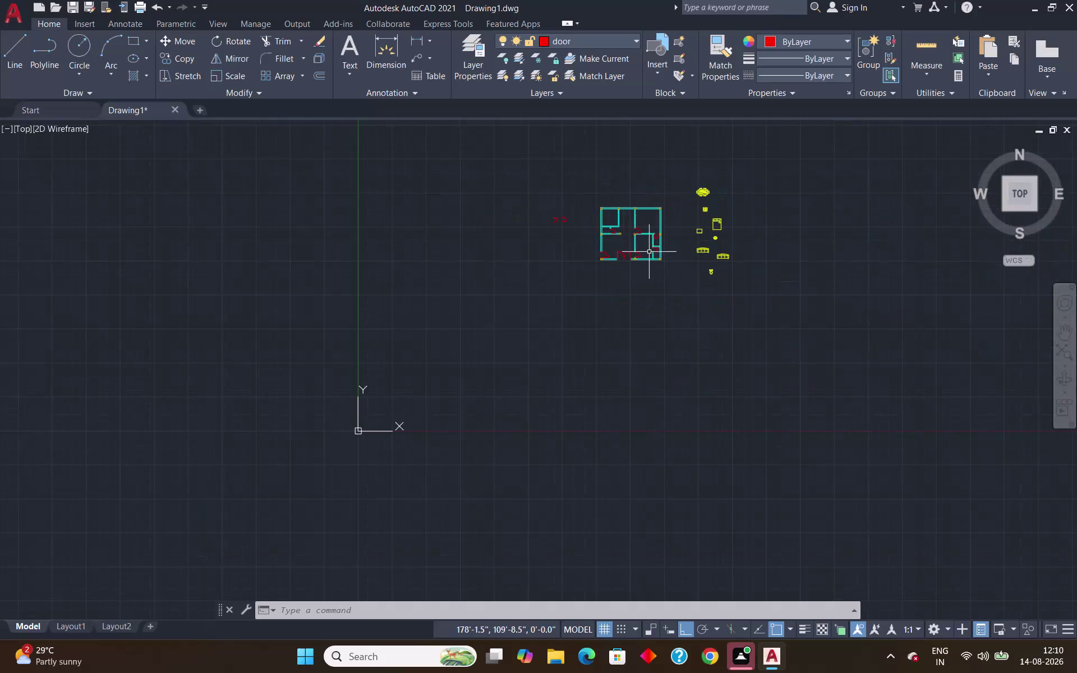
Make 'win' the current layer from the Layer dropdown.
scroll(up, 3)
scroll(up, 3)
scroll(up, 3)
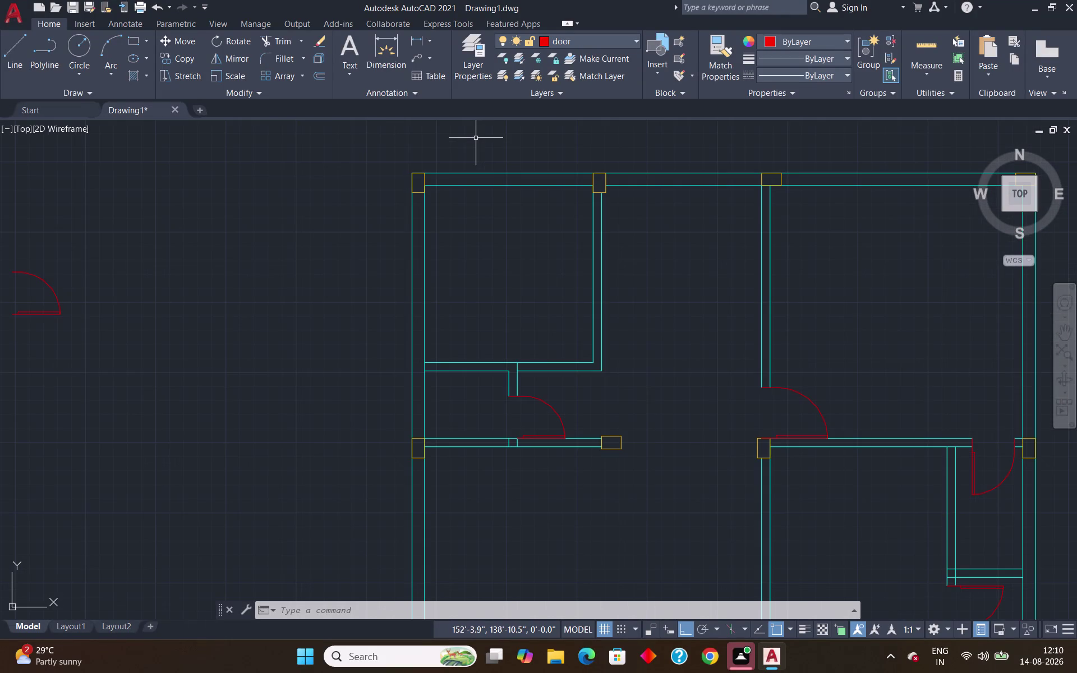
click(631, 41)
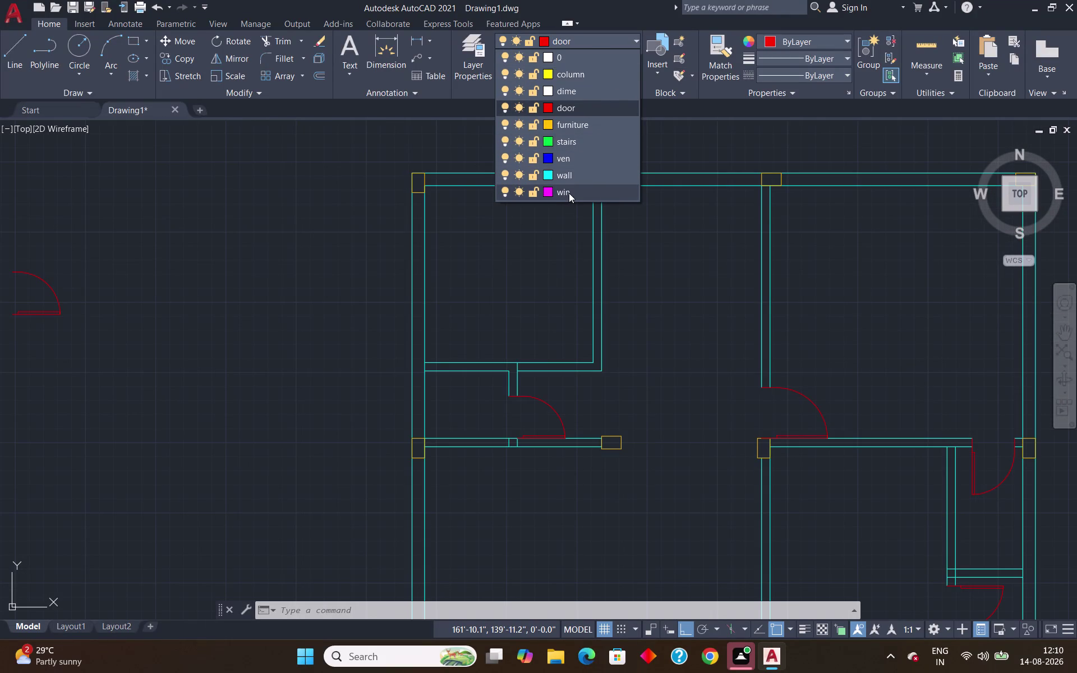
click(568, 192)
scroll(down, 3)
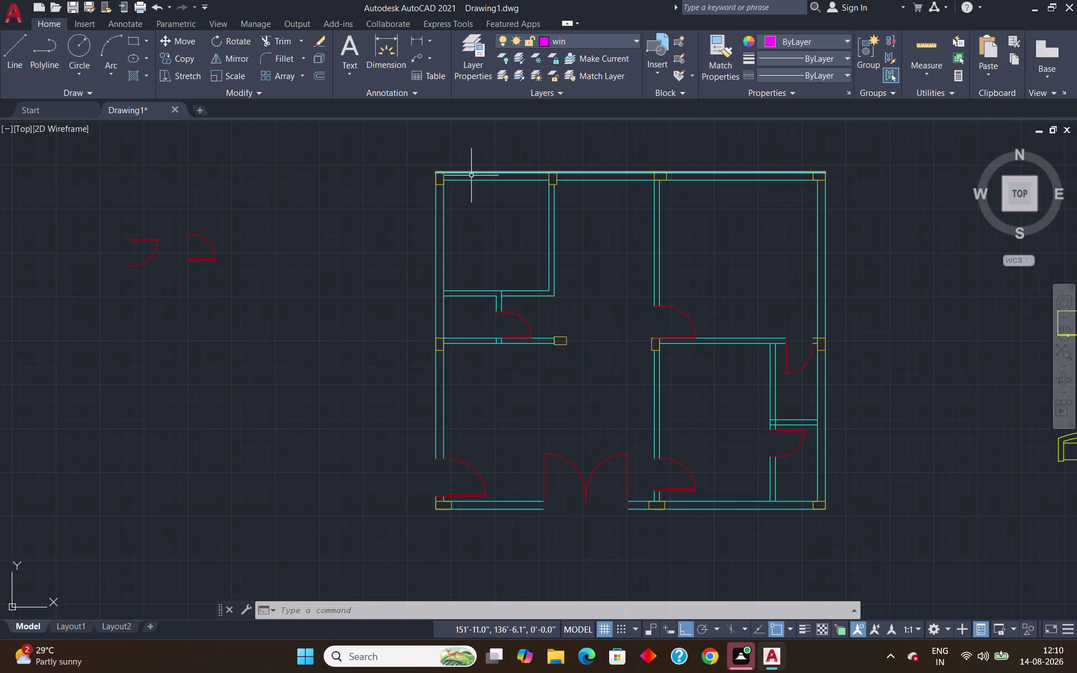
Start a LINE at the top-left room's top wall using the TK tracking option.
scroll(up, 3)
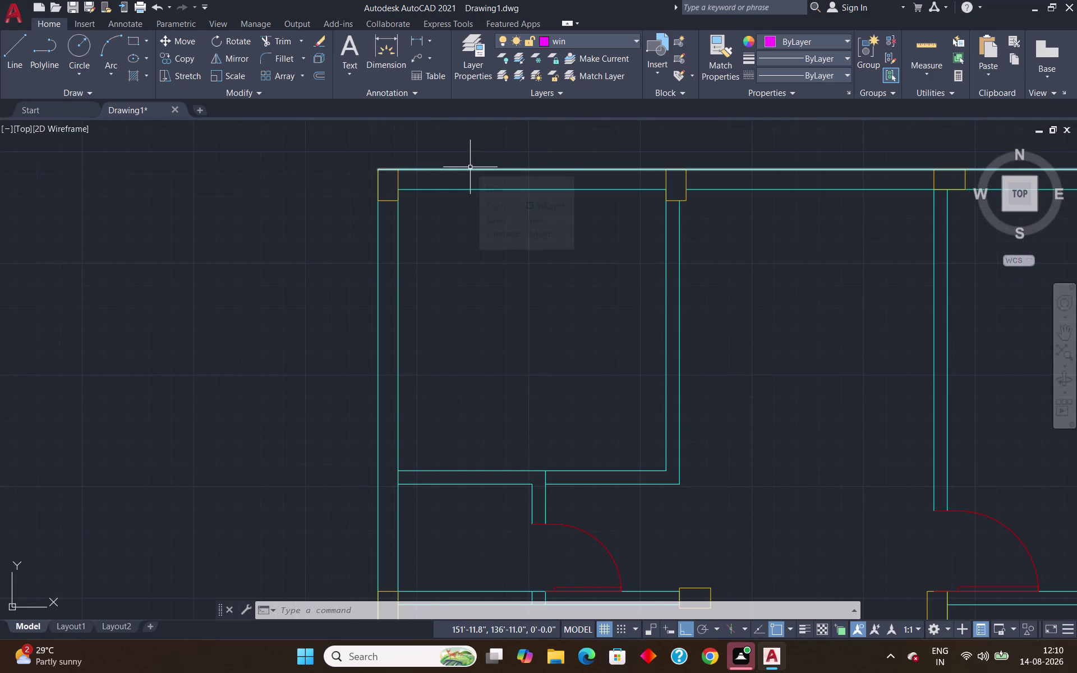
scroll(down, 3)
scroll(down, 3)
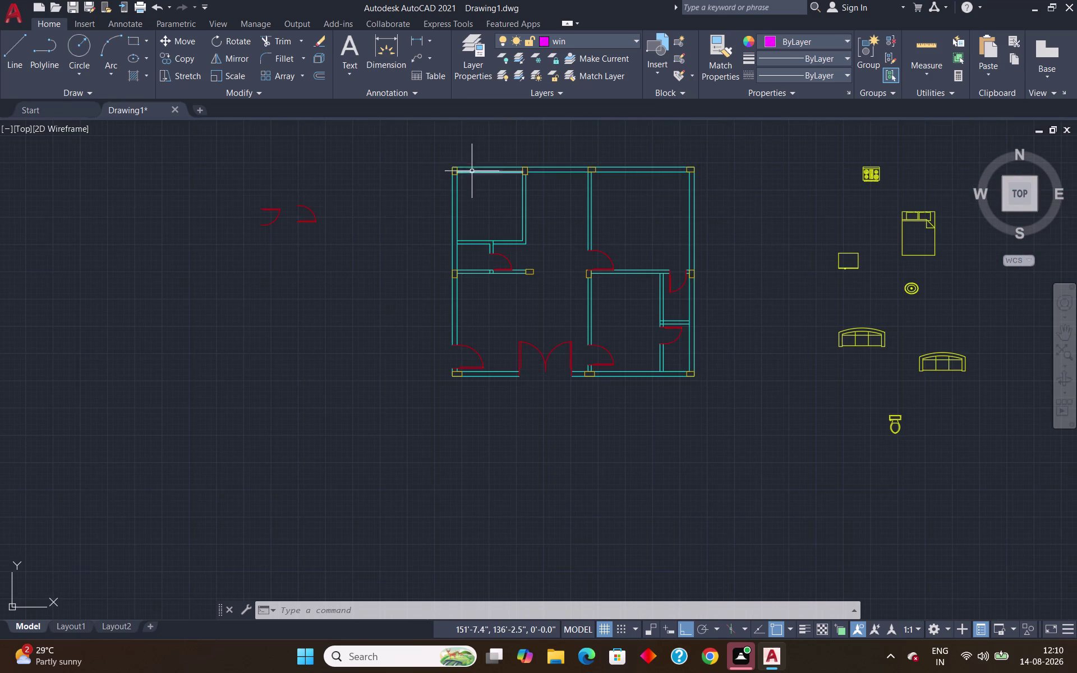
scroll(up, 3)
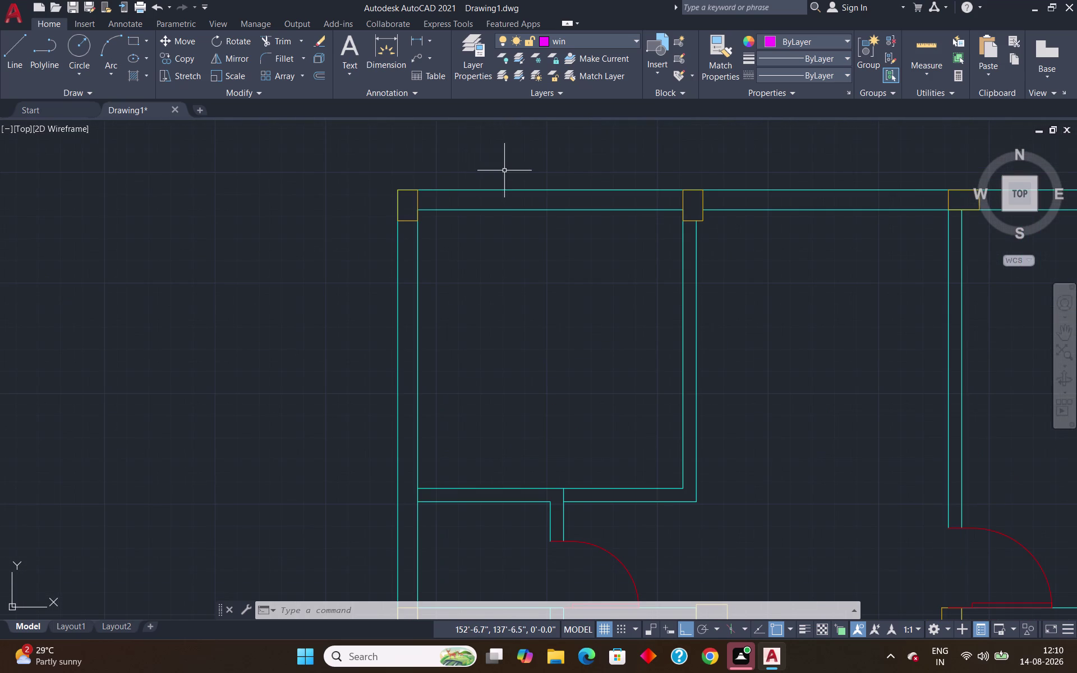
scroll(down, 3)
scroll(up, 3)
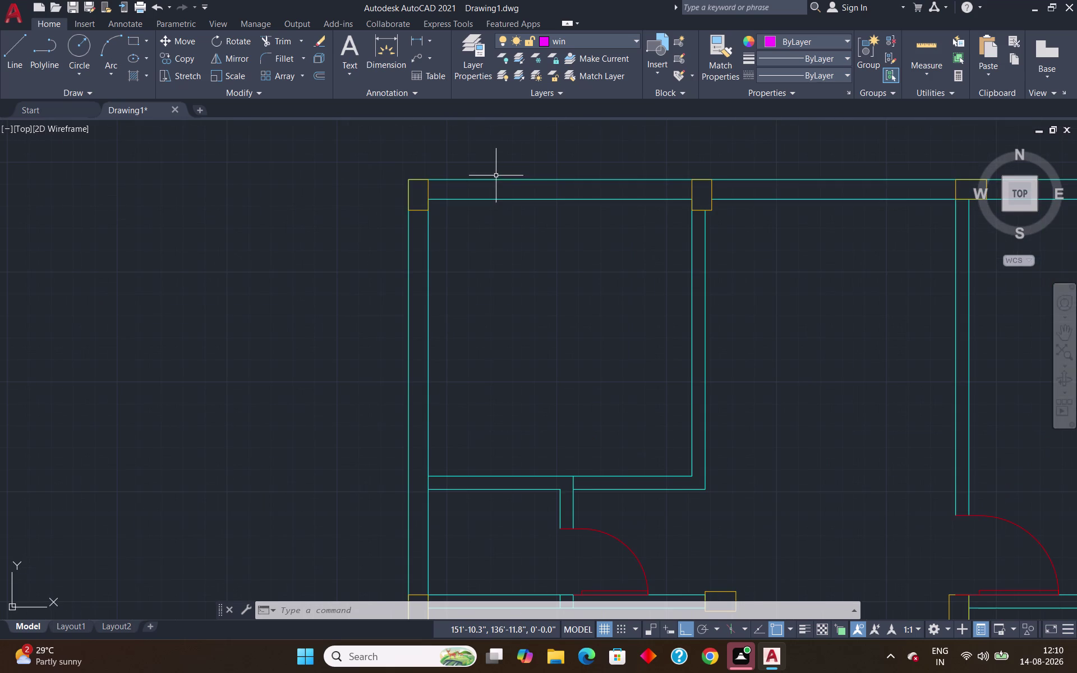
key(l)
key(Return)
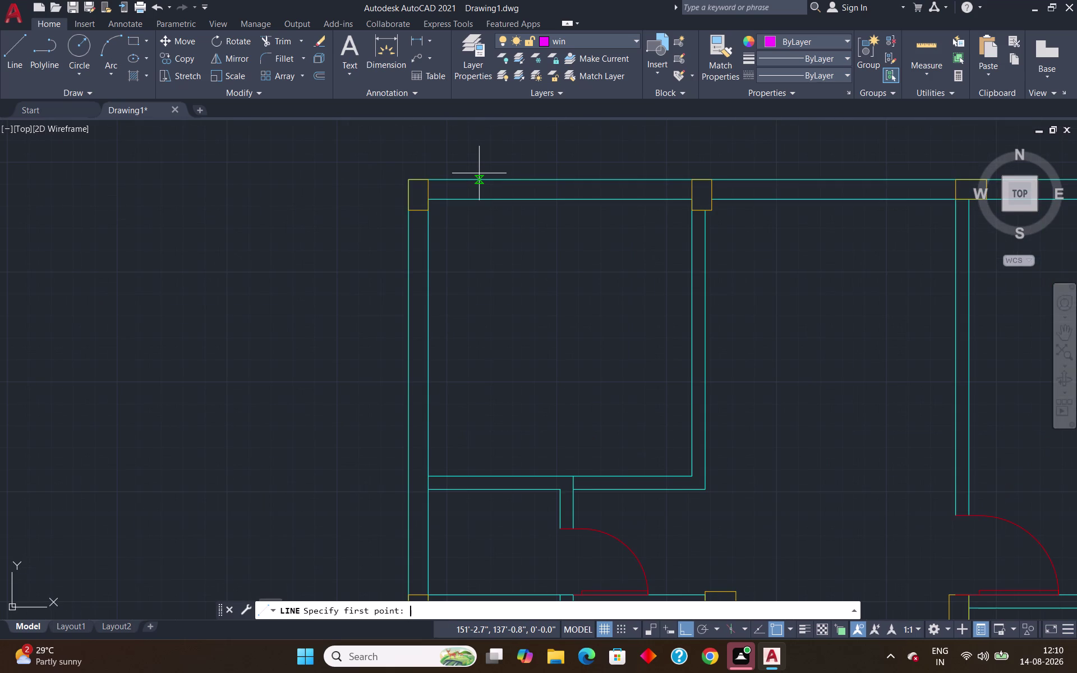
text(tk)
key(Return)
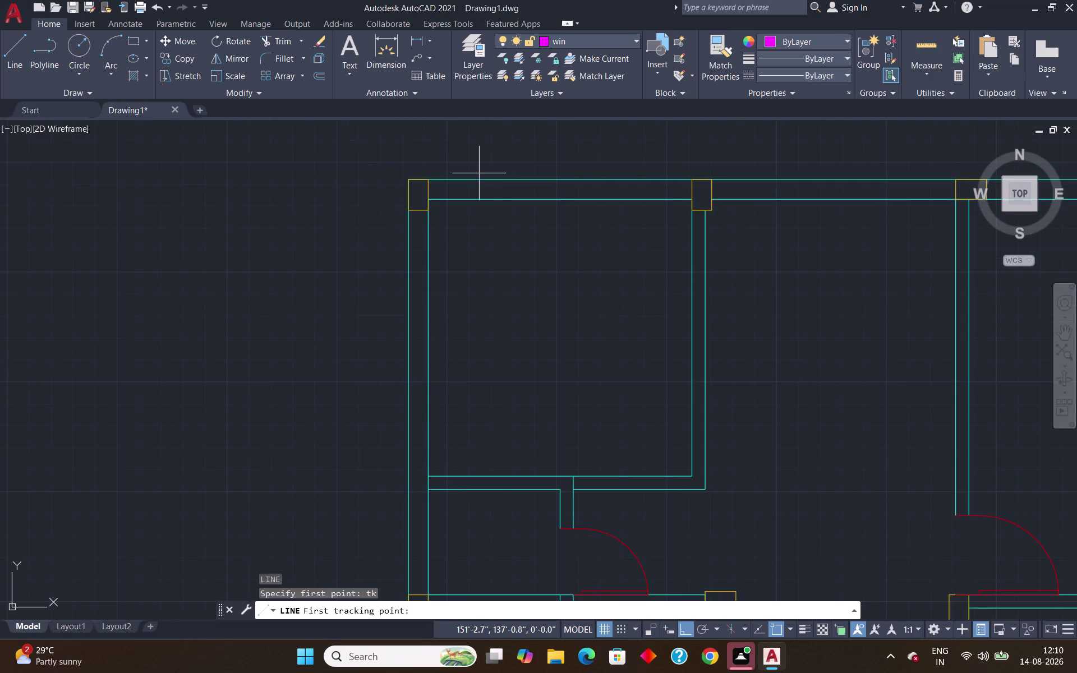